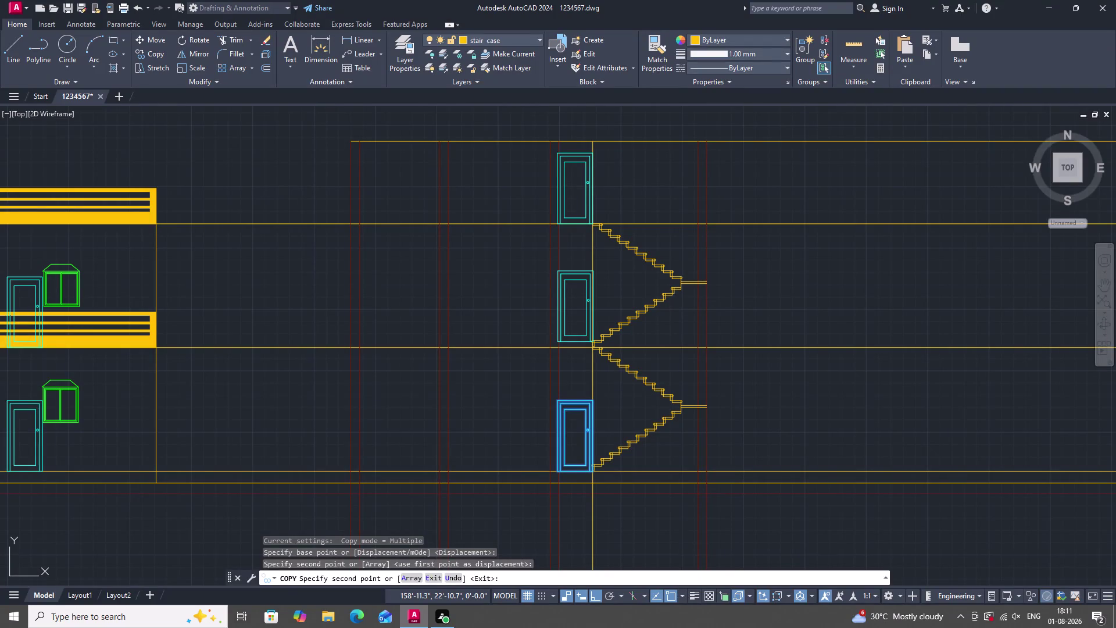
click(953, 8)
drag(953, 8, 913, 94)
drag(984, 3, 956, 31)
click(844, 49)
drag(1030, 37, 959, 81)
click(937, 70)
scroll(down, 3)
scroll(down, 3)
drag(867, 255, 864, 271)
click(816, 285)
drag(926, 260, 921, 271)
click(922, 273)
click(870, 206)
drag(796, 249, 760, 346)
drag(691, 309, 853, 280)
click(940, 238)
drag(941, 239, 881, 283)
click(894, 270)
key(Escape)
key(Escape)
key(Escape)
key(Escape)
key(Escape)
key(Escape)
key(Escape)
key(Escape)
key(Escape)
key(Escape)
key(Escape)
key(Escape)
key(Escape)
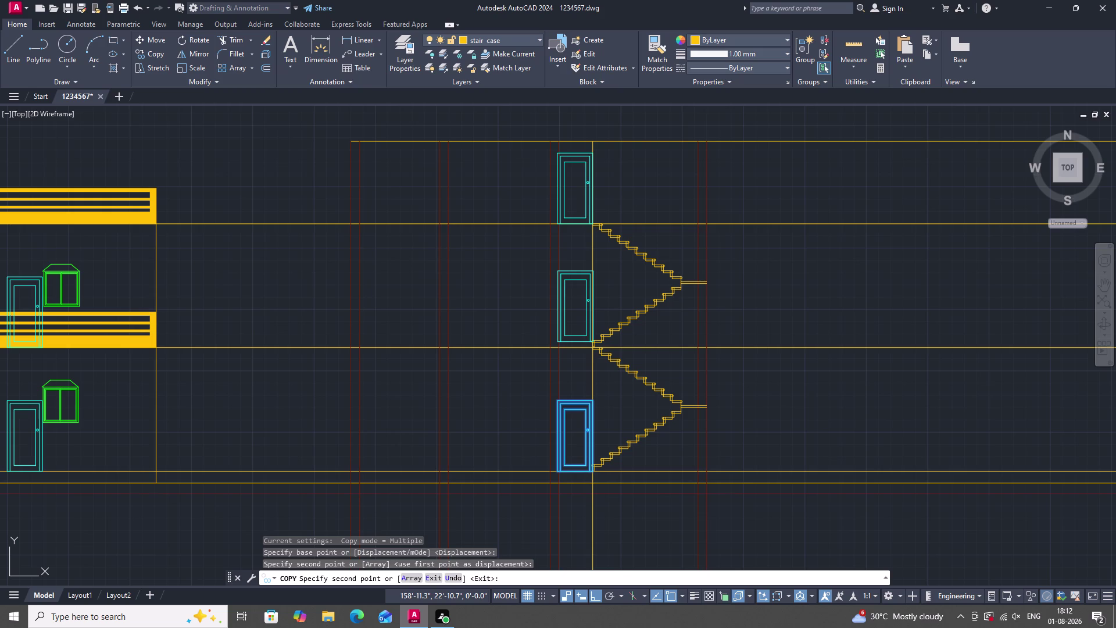